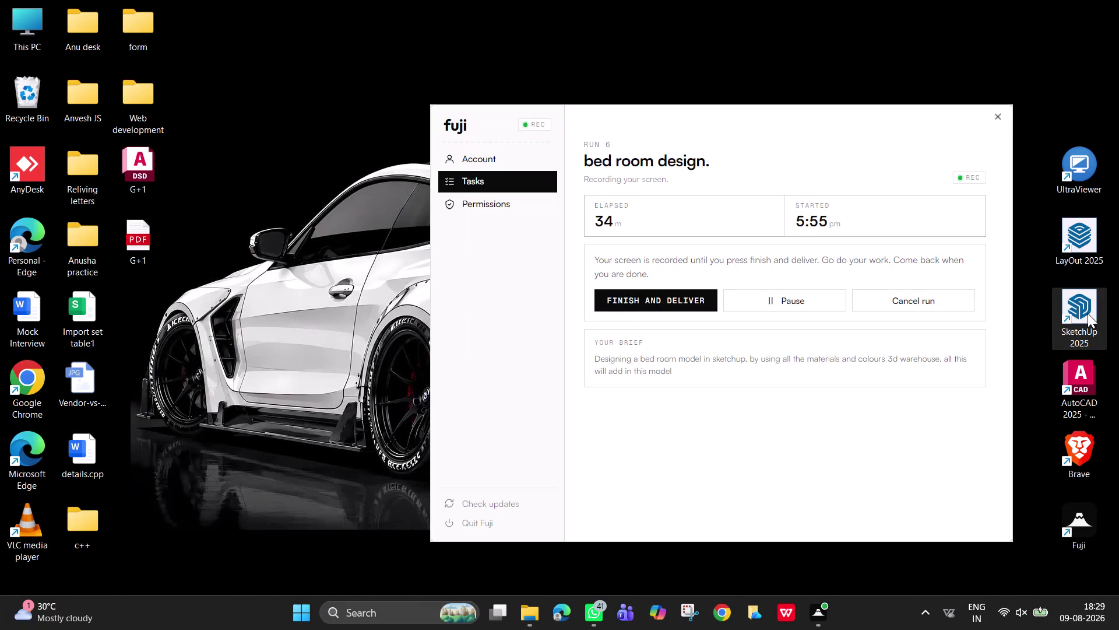
Launch SketchUp 2025 and open the recovered Untitled model from the Welcome screen's recent files.
double_click(1087, 313)
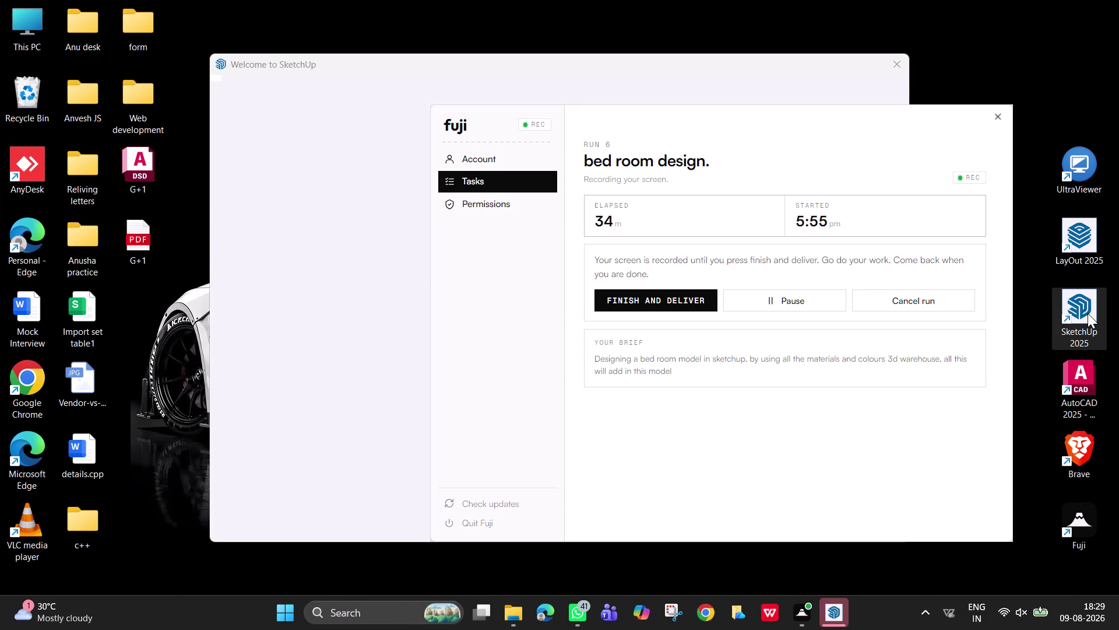
click(740, 73)
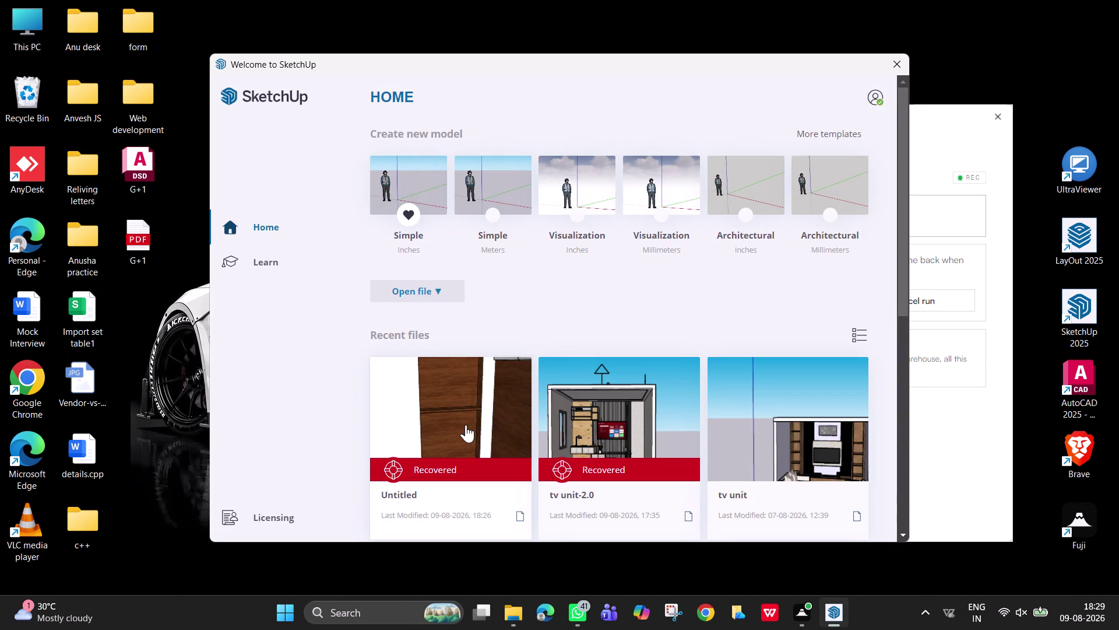
click(466, 424)
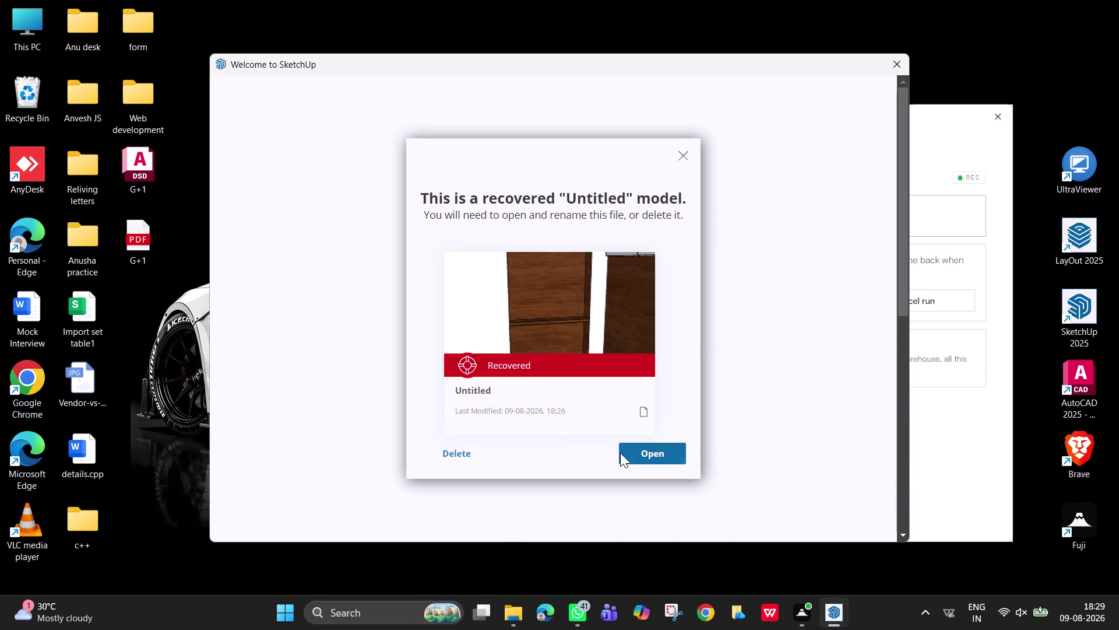
click(634, 456)
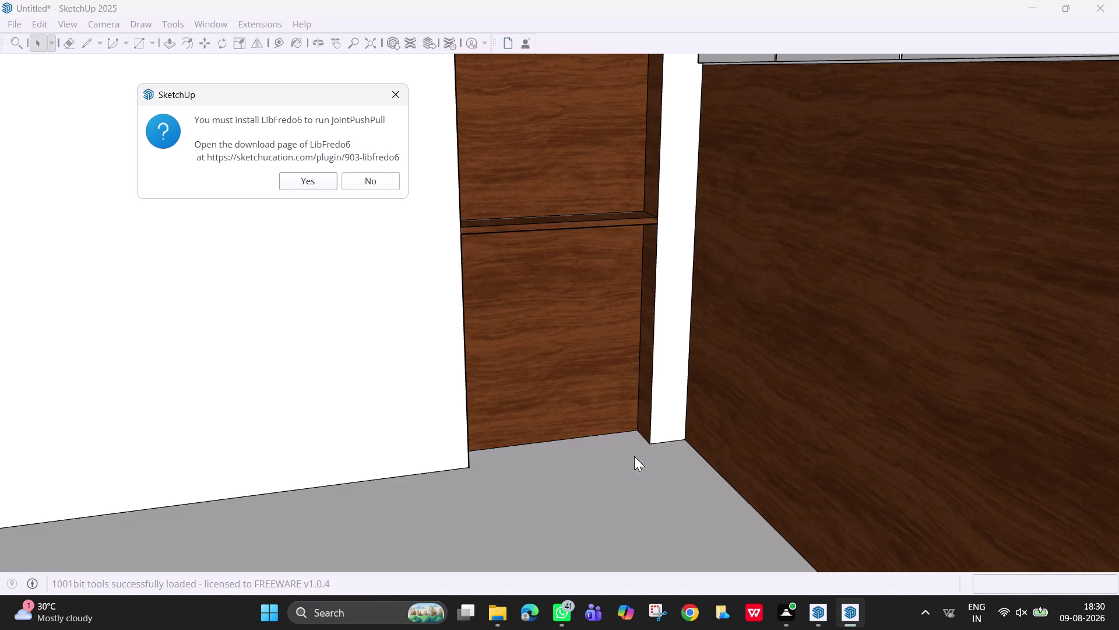
Decline the LibFredo6 plugin library download, leaving the recovered bedroom model open.
click(402, 103)
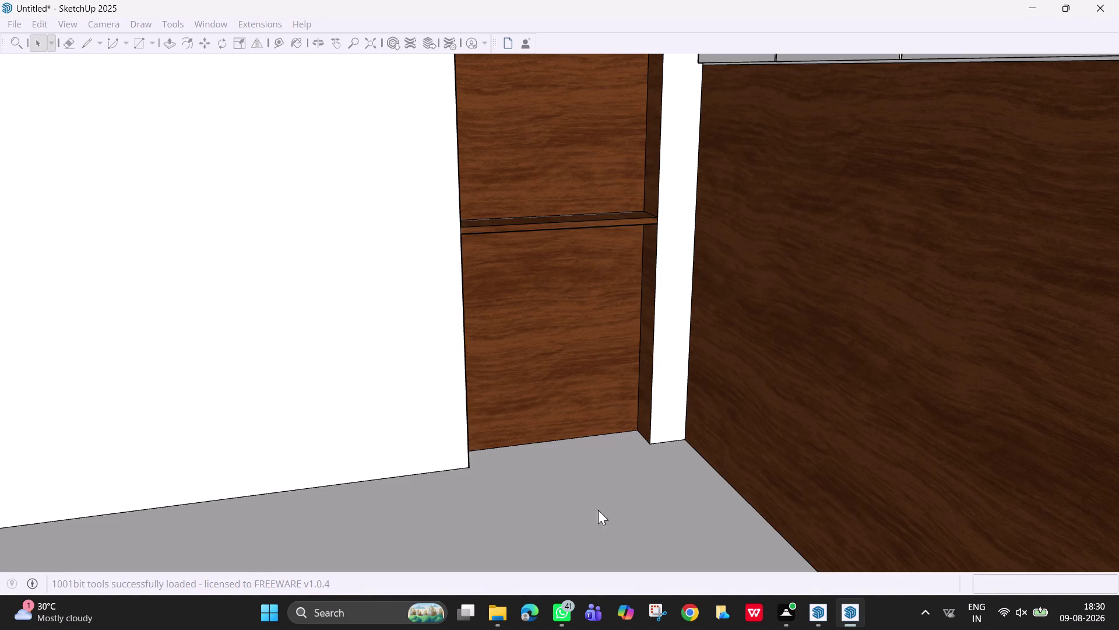
scroll(down, 3)
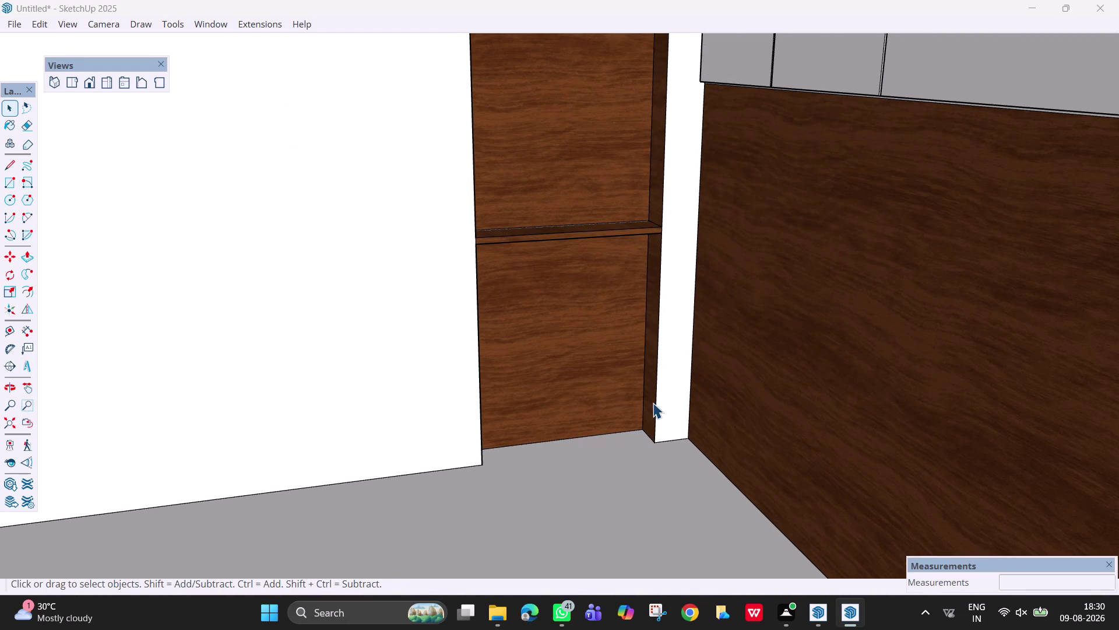